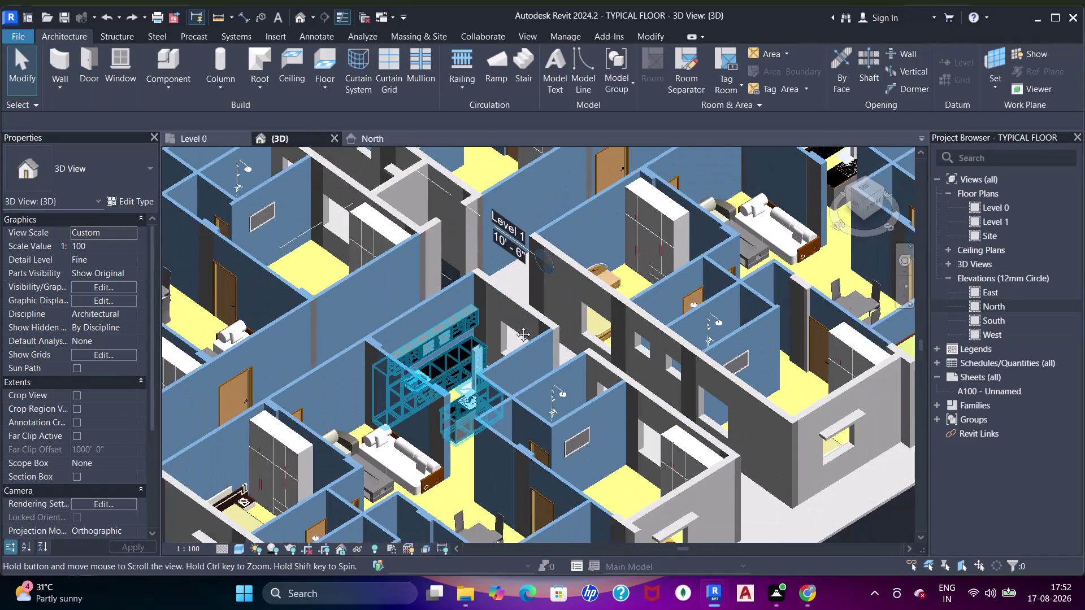
Pan and zoom the 3D view toward the apartment's bathroom and bedroom.
middle_drag(405, 425, 443, 369)
scroll(up, 3)
scroll(down, 3)
middle_drag(369, 351, 383, 340)
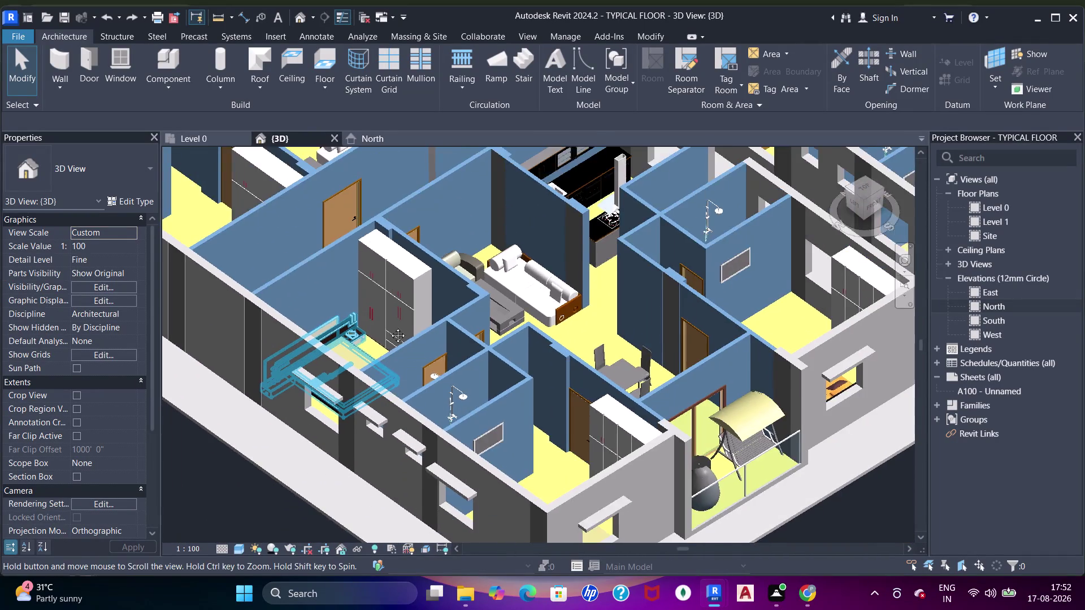
middle_drag(382, 340, 398, 280)
scroll(up, 3)
scroll(down, 3)
Close in on the dining table, chairs and adjoining wardrobe.
middle_drag(537, 362, 531, 387)
scroll(up, 3)
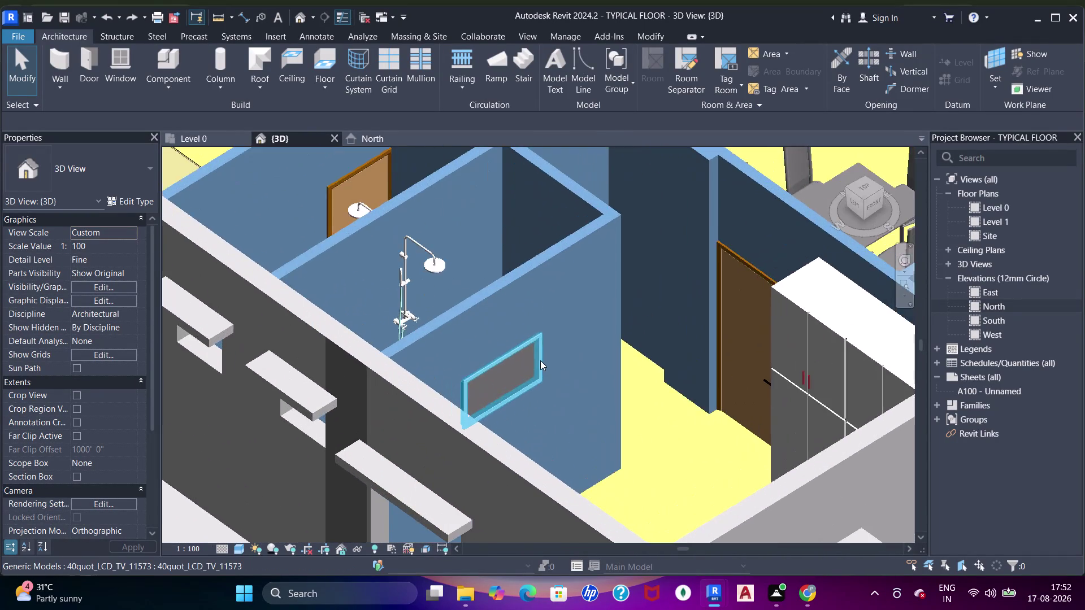
scroll(down, 3)
middle_drag(614, 334, 501, 436)
scroll(up, 3)
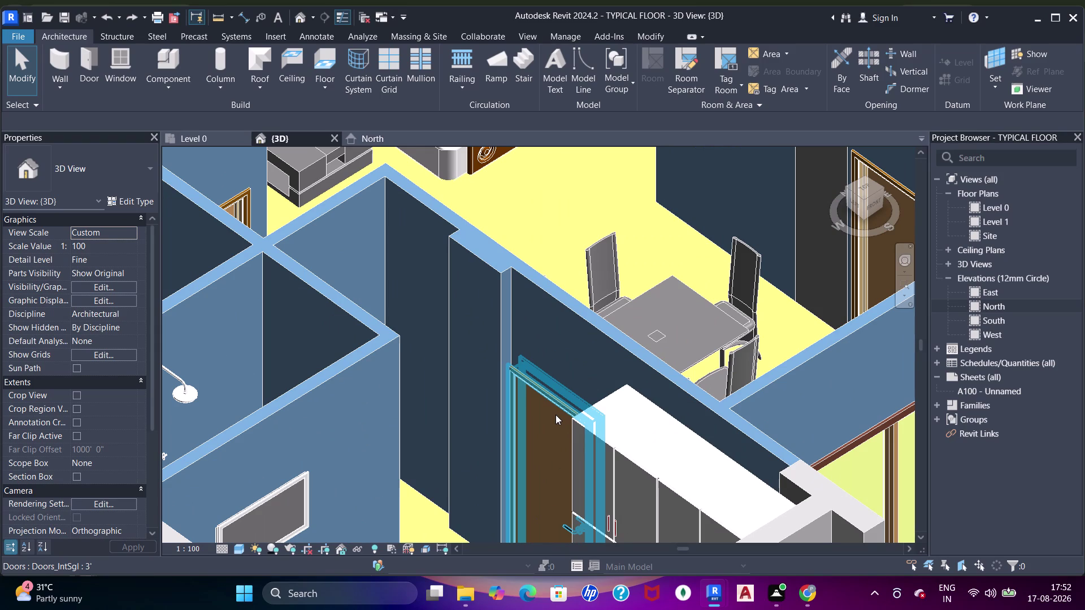
Clear the current command and select the Black_glass_V_Style_Dining_Table_and_Chairs set.
key(Escape)
key(Escape)
key(Escape)
key(Escape)
key(Escape)
key(Escape)
key(Escape)
key(Escape)
key(Escape)
key(Escape)
key(Escape)
key(Escape)
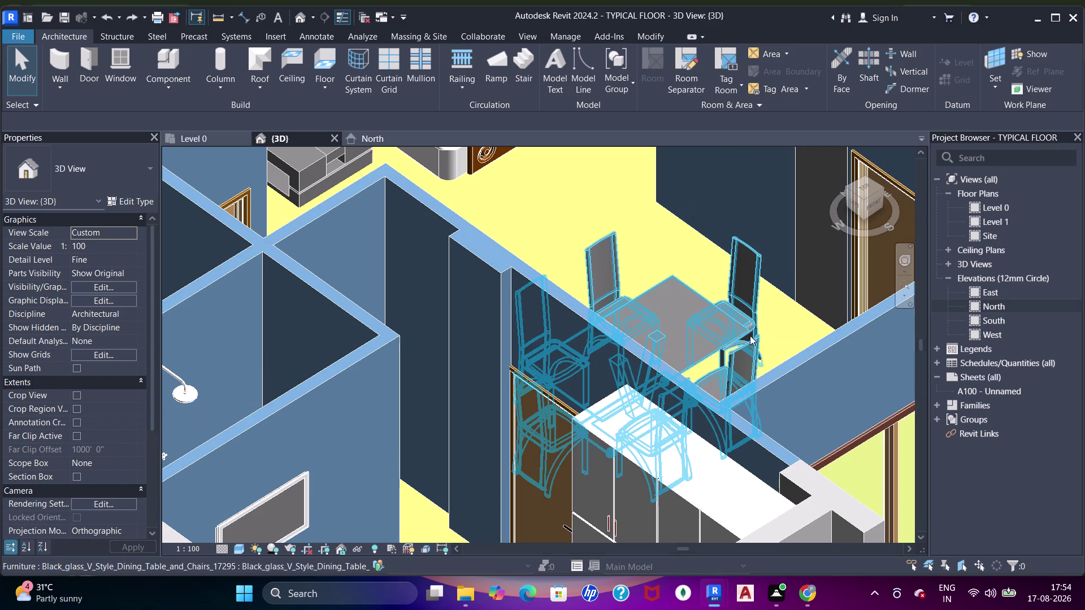
click(727, 266)
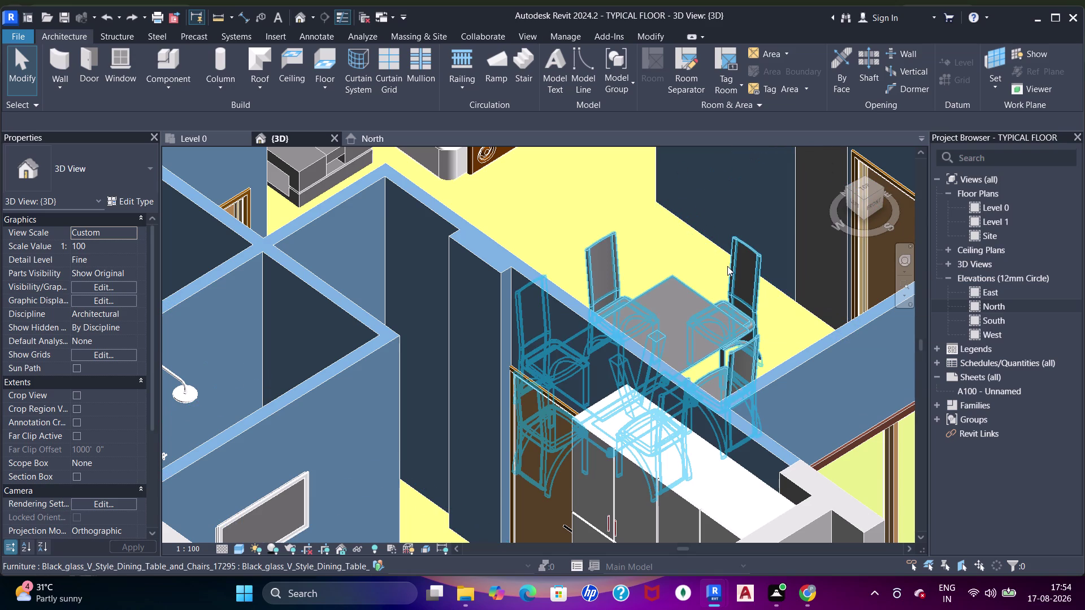